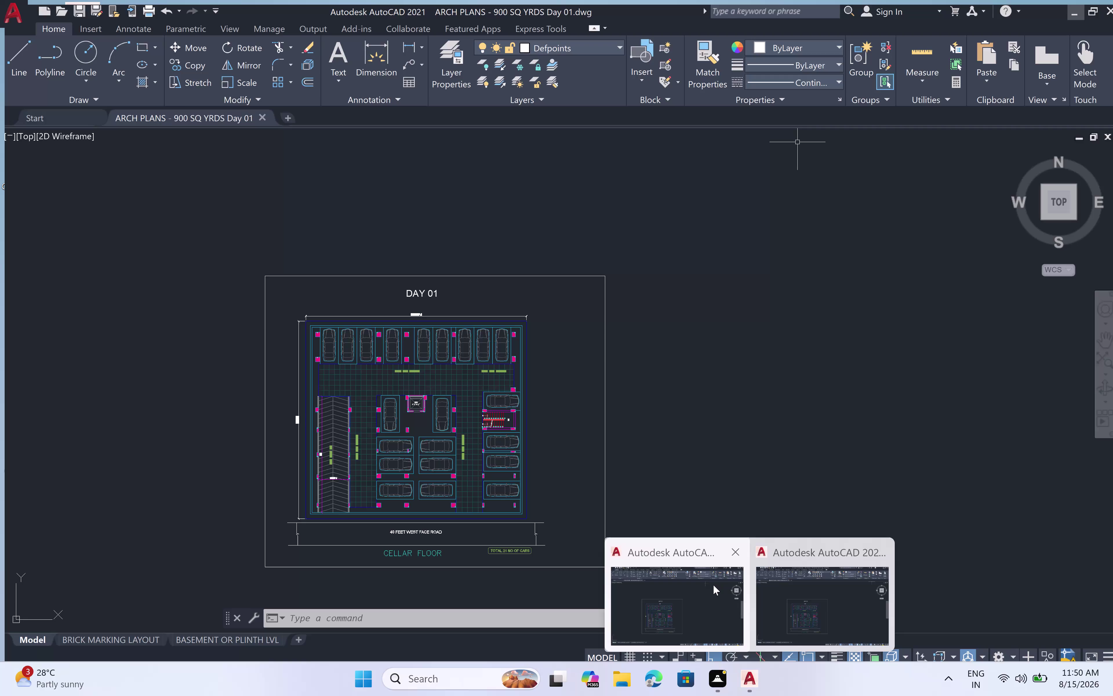
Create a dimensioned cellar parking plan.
Close the duplicate AutoCAD window, then quit the cellar plan drawing to bring up the save prompt.
click(739, 548)
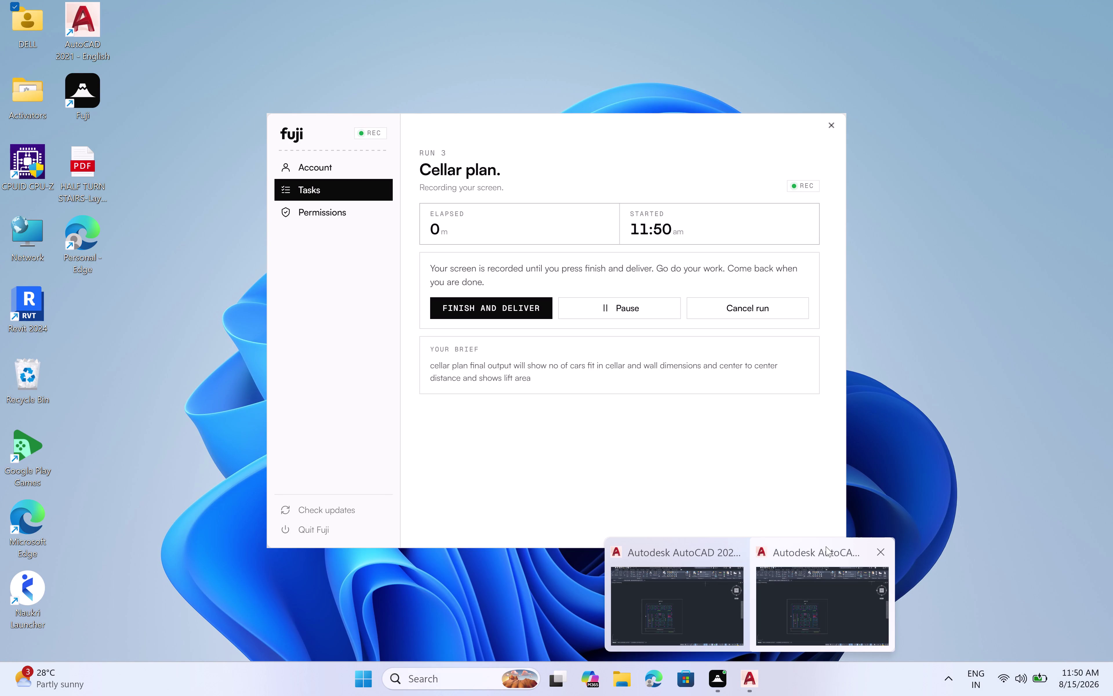
click(885, 549)
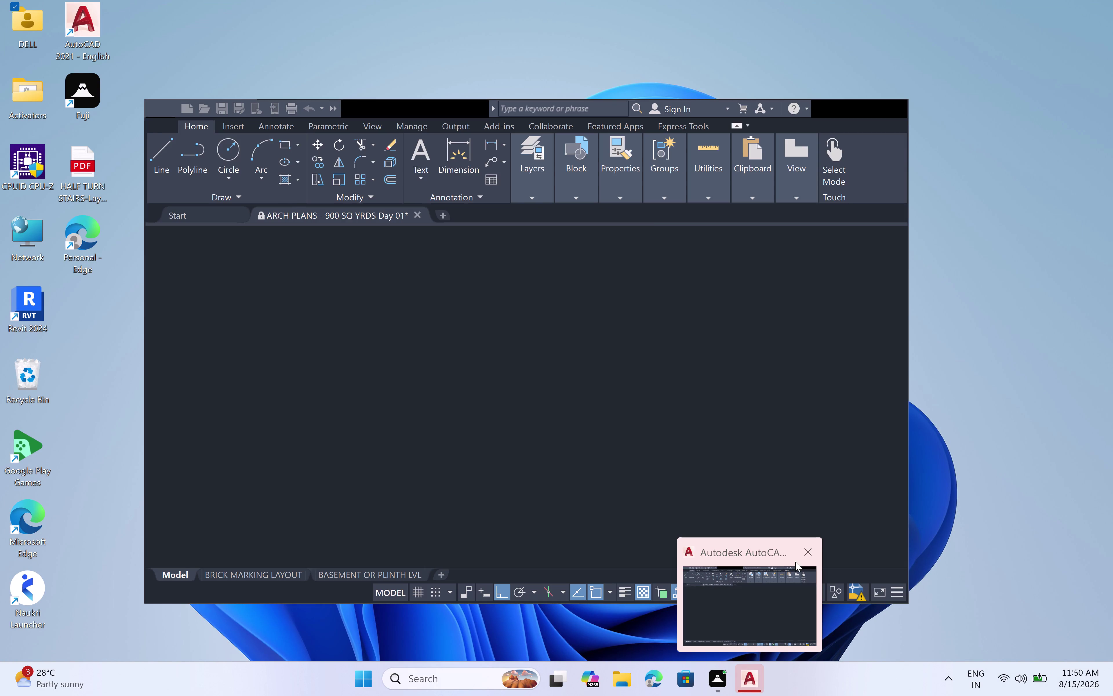
click(801, 553)
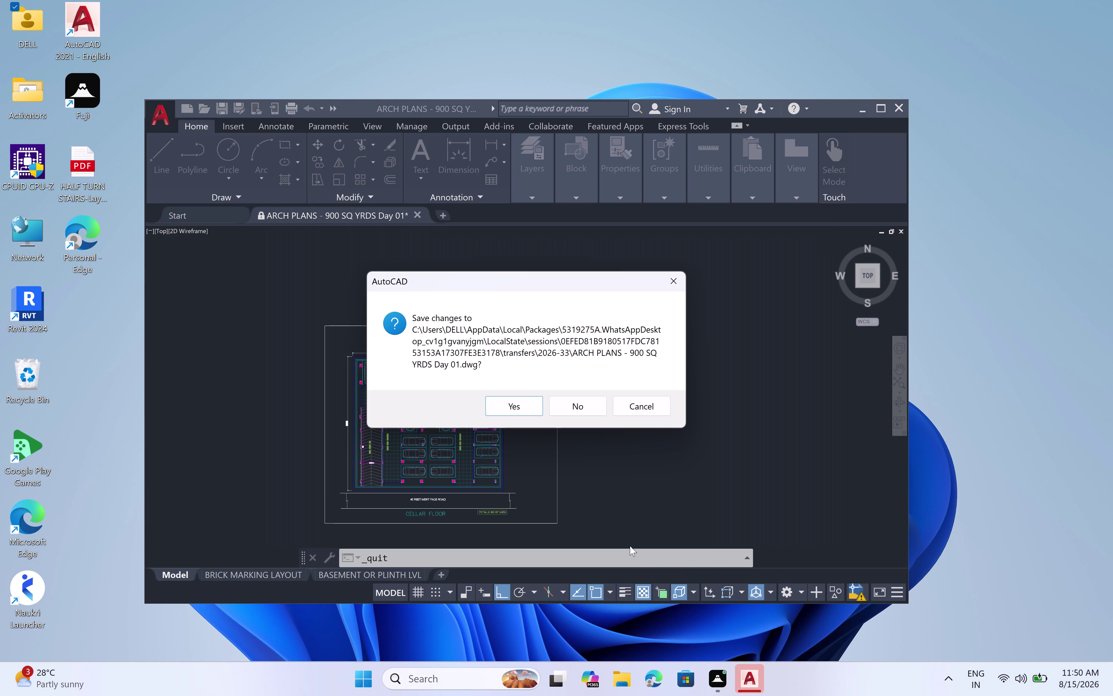
click(503, 408)
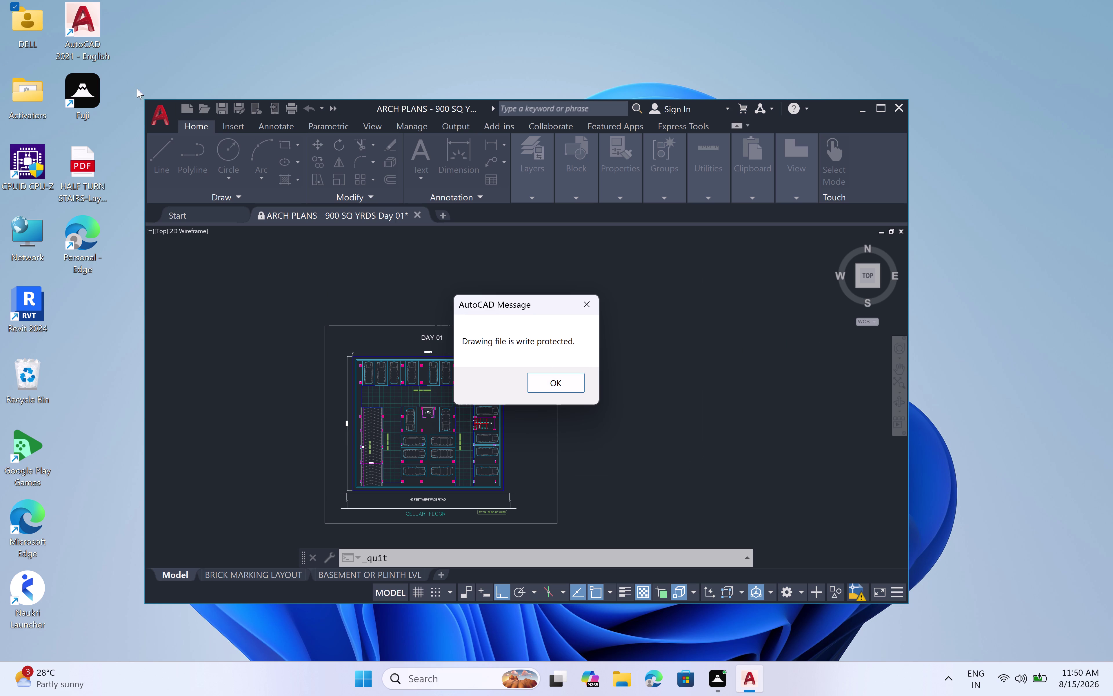
click(155, 113)
drag(572, 304, 581, 302)
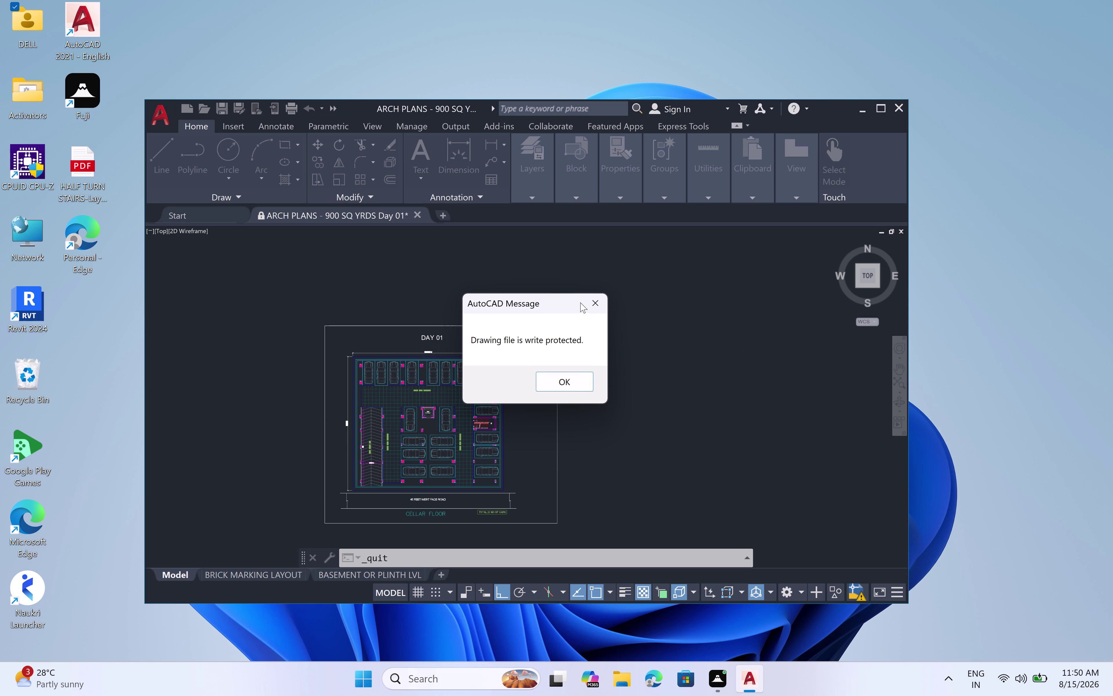
click(577, 385)
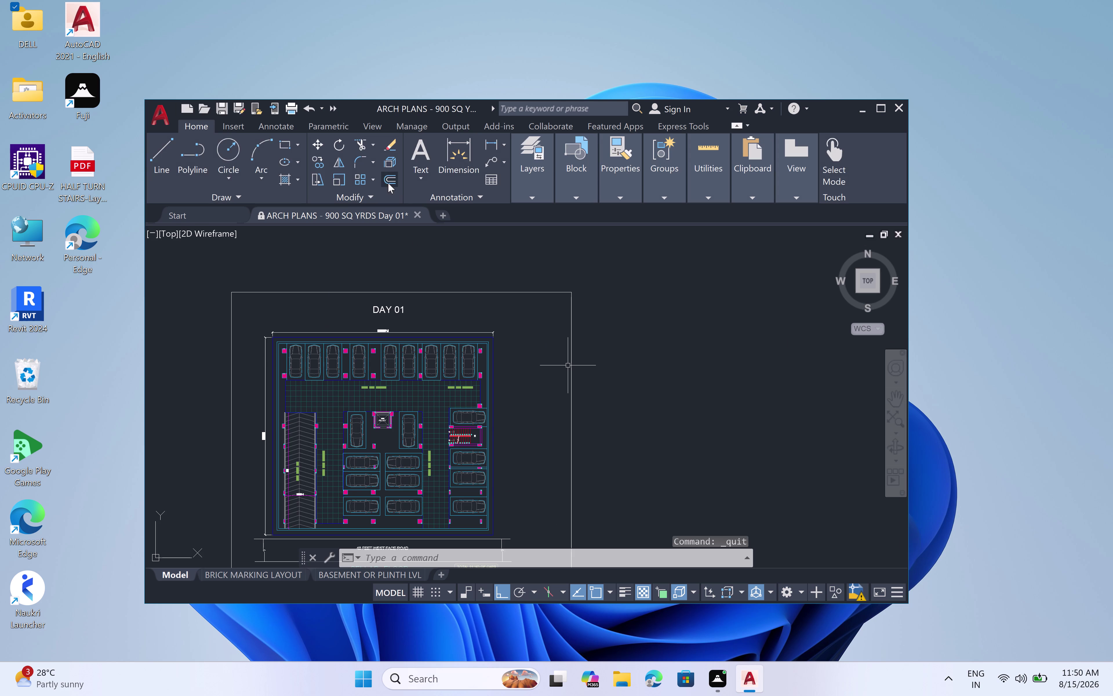
click(418, 212)
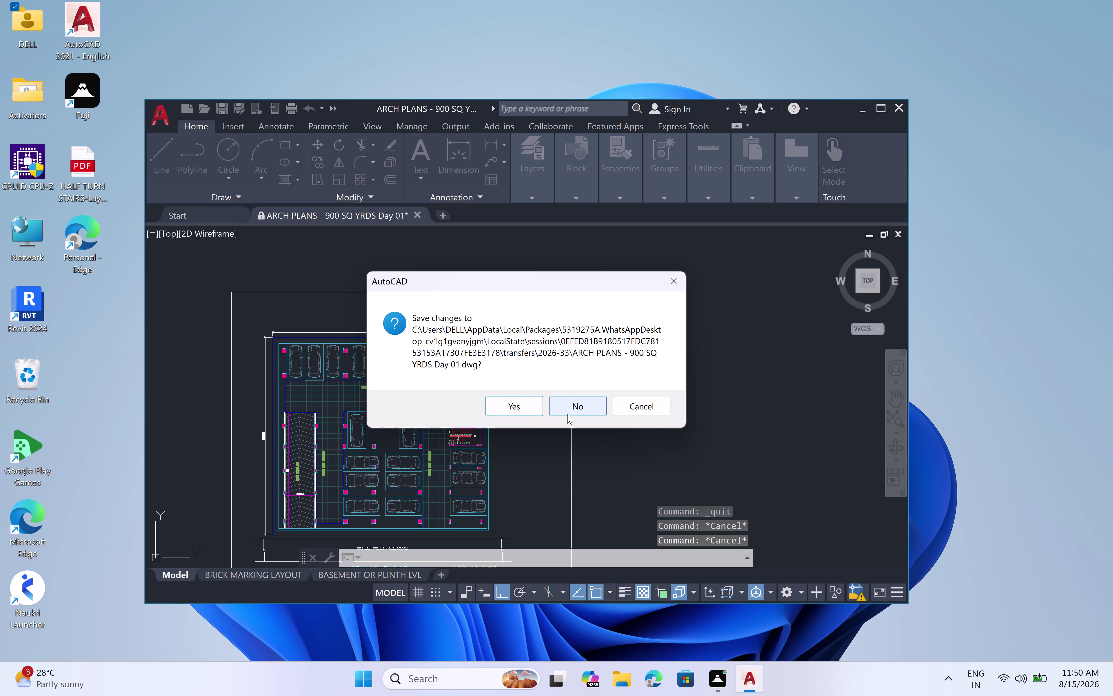
click(500, 409)
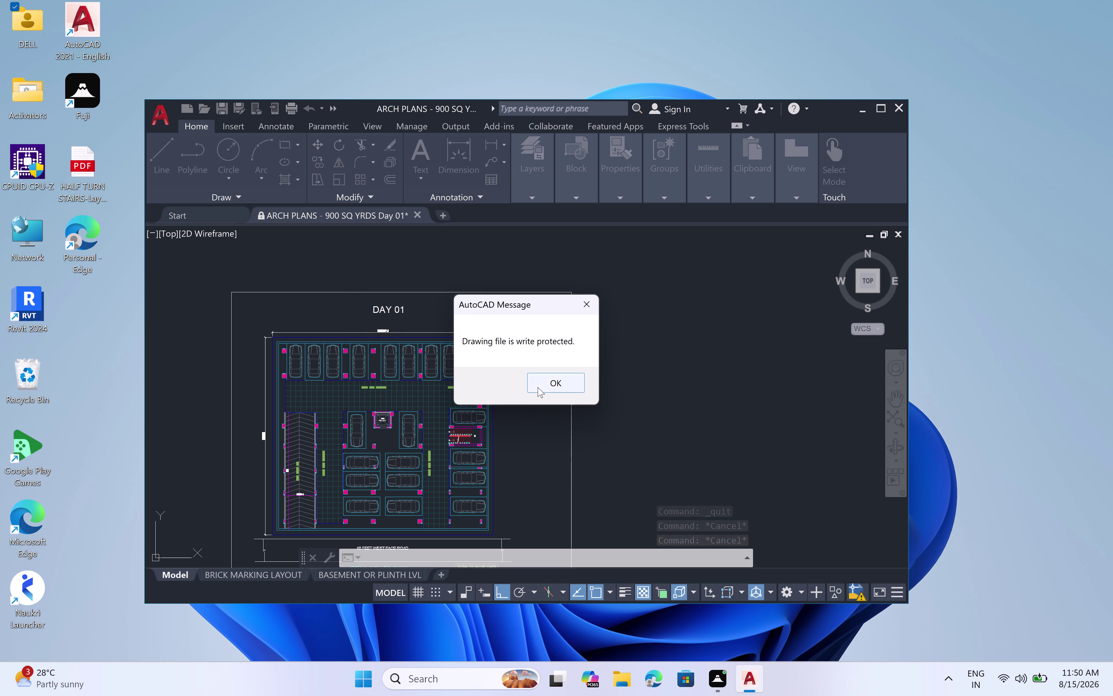
click(538, 387)
click(414, 209)
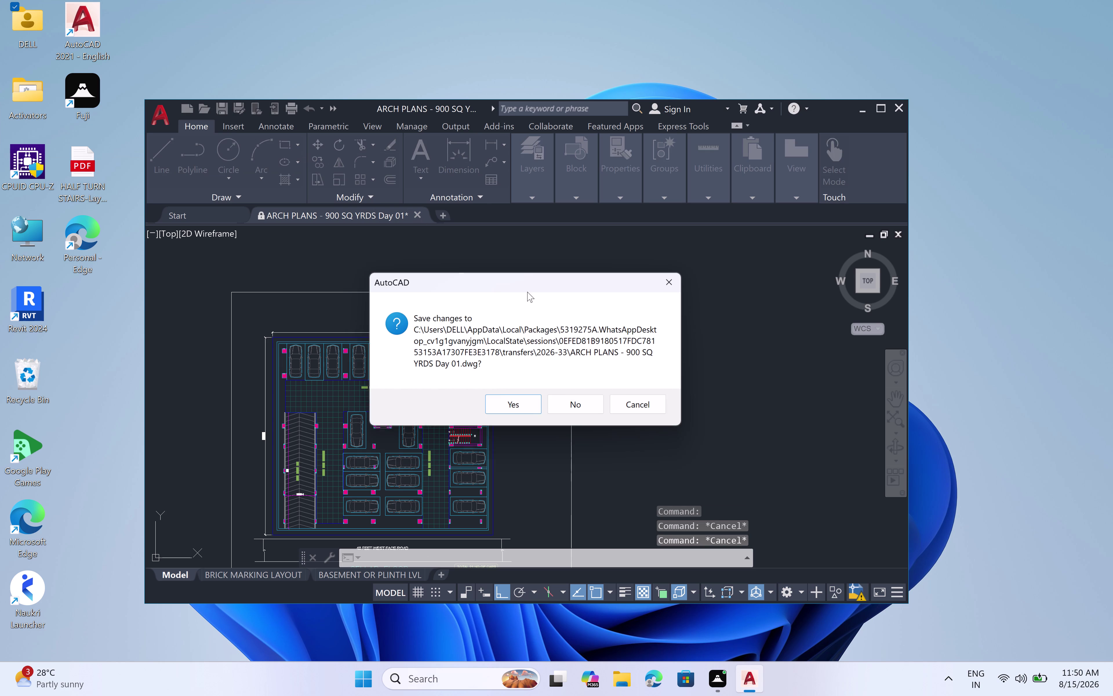
click(589, 406)
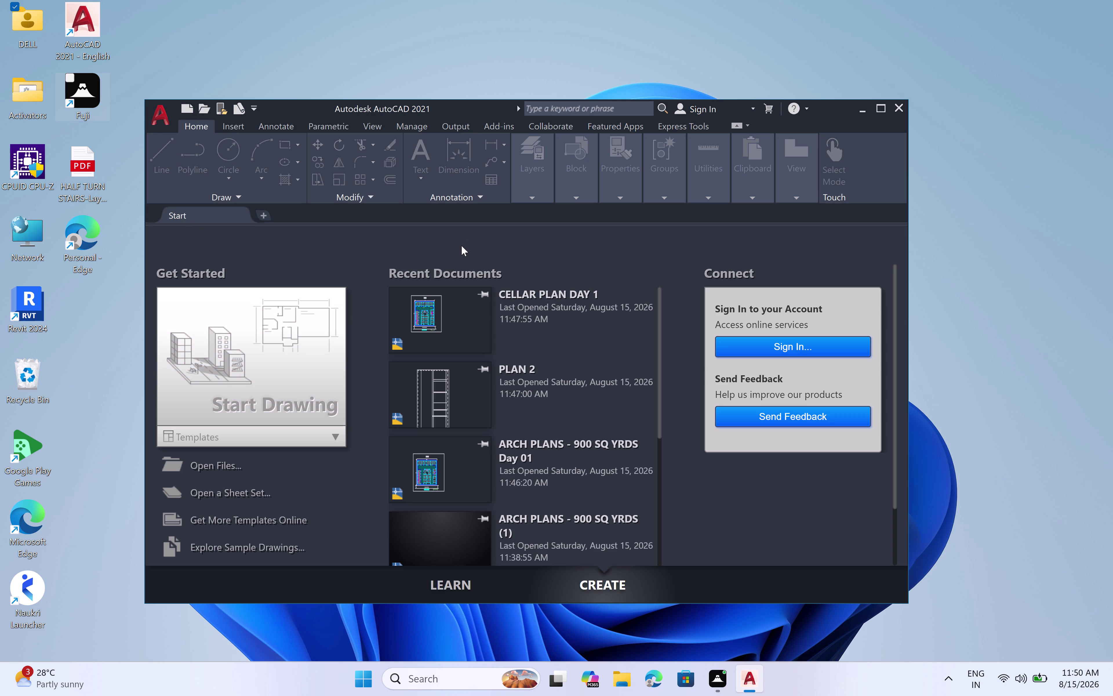
Maximize AutoCAD so the Start tab with recent documents fills the screen.
click(878, 109)
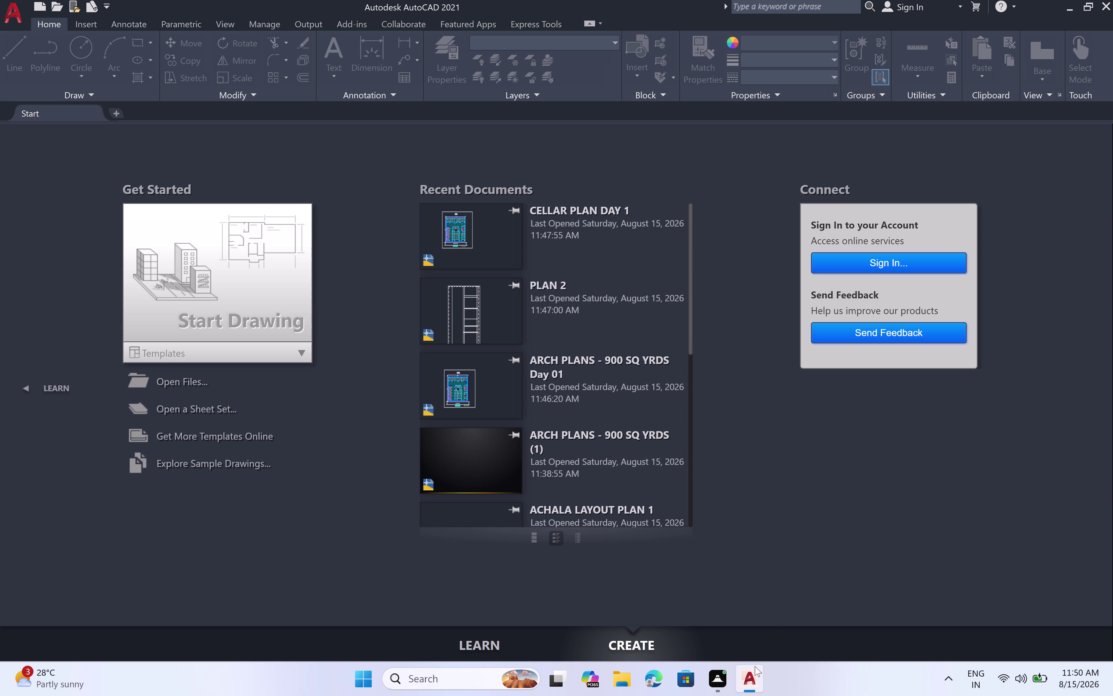
click(703, 679)
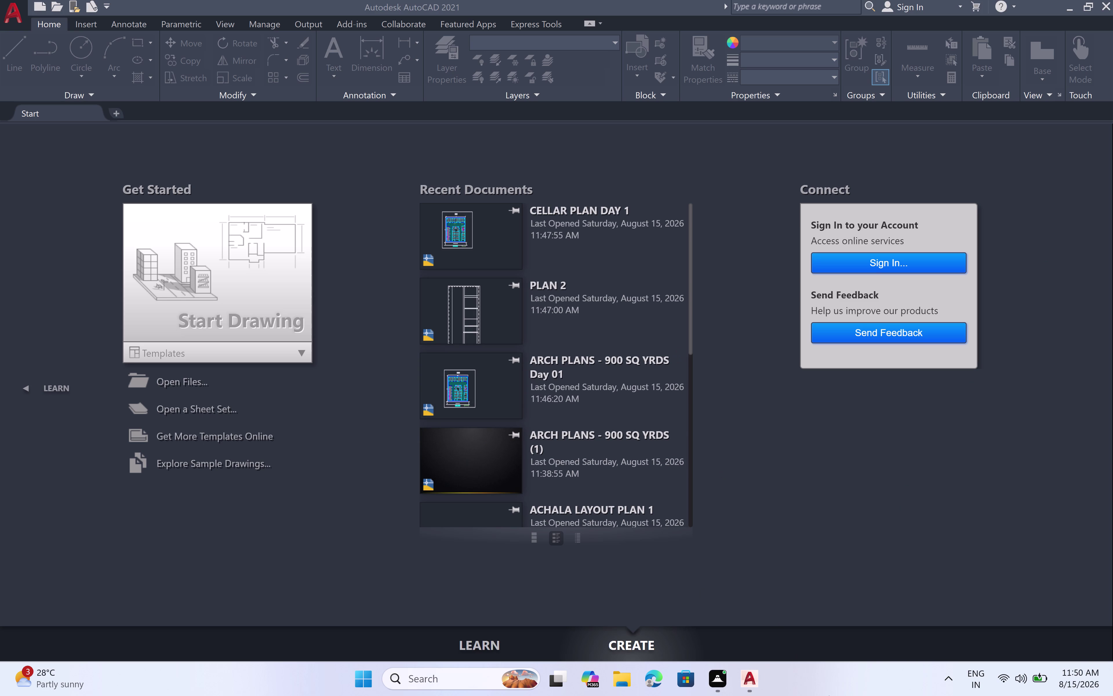